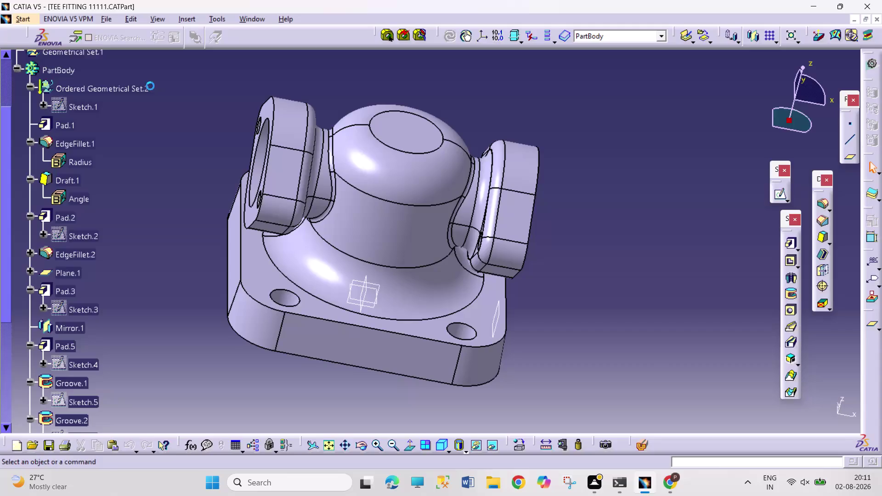
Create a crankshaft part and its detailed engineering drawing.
Create a new part, Part2, in Part Design and select the yz plane.
click(29, 18)
click(45, 45)
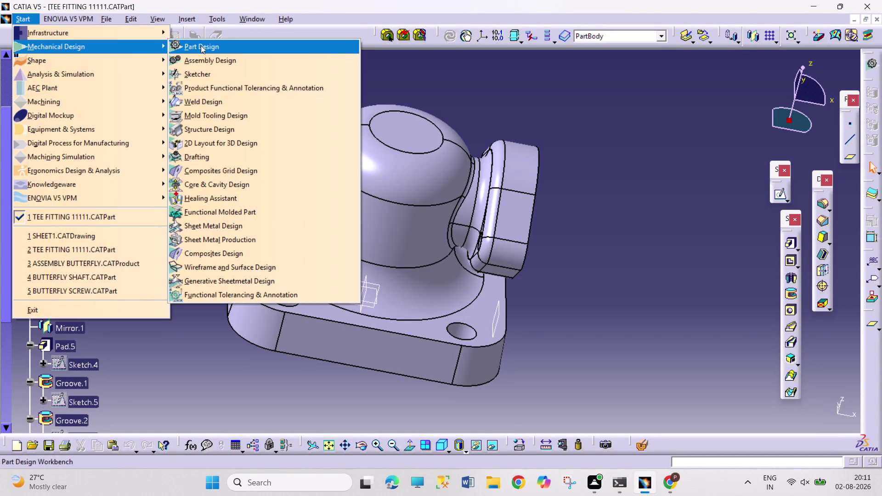
click(240, 45)
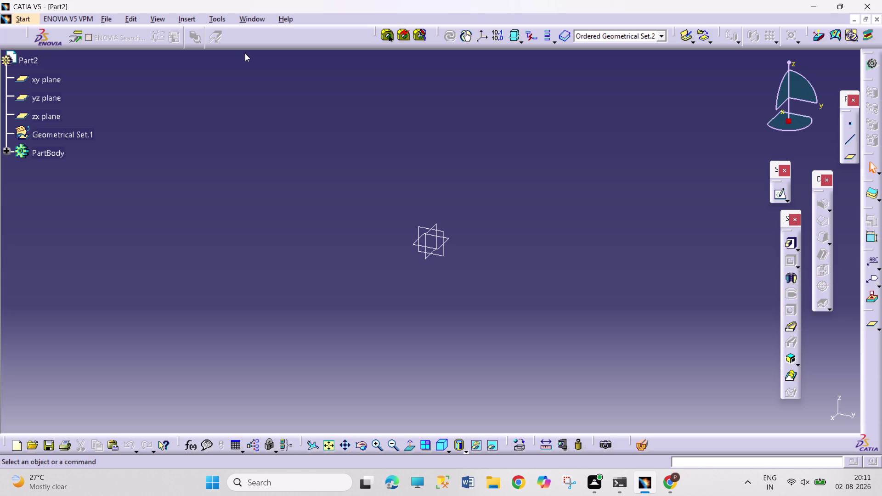
click(443, 233)
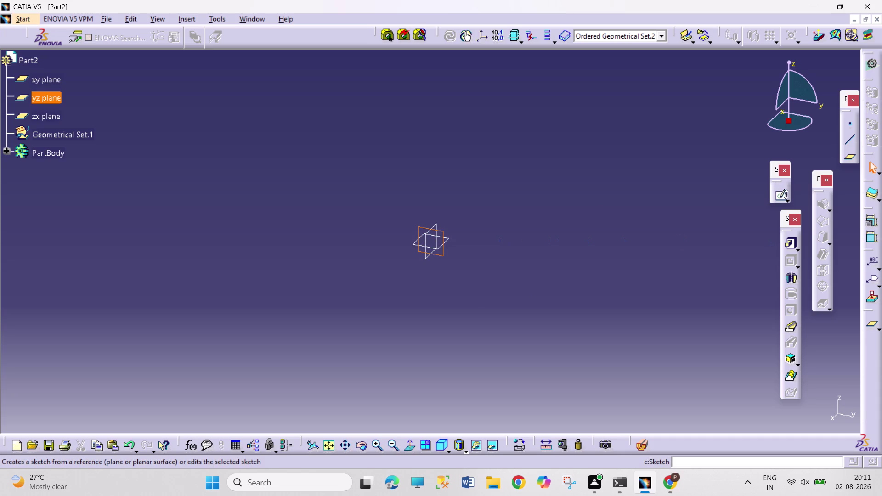
Start a sketch on the yz plane and draw a circle centred on the origin.
click(773, 195)
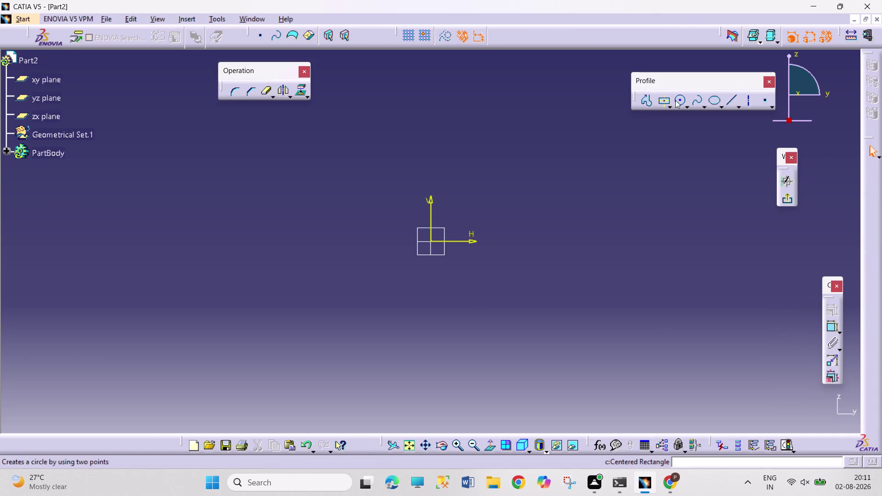
click(681, 99)
click(428, 241)
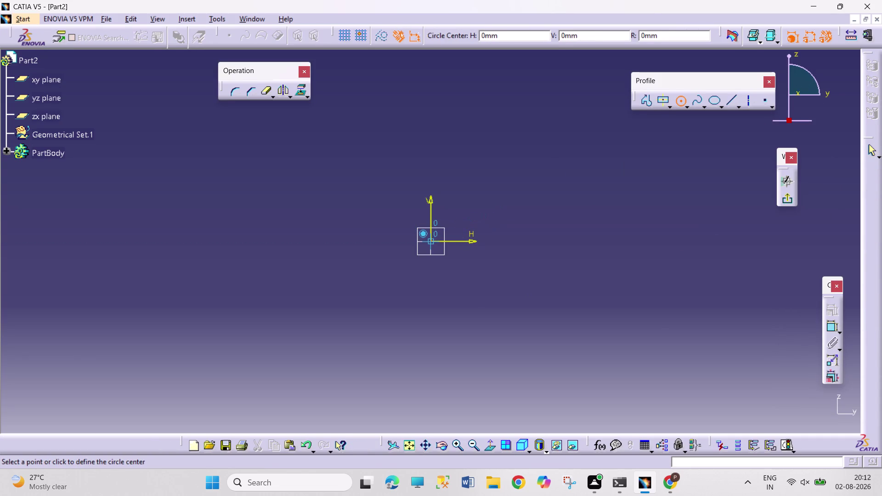
click(472, 295)
click(832, 326)
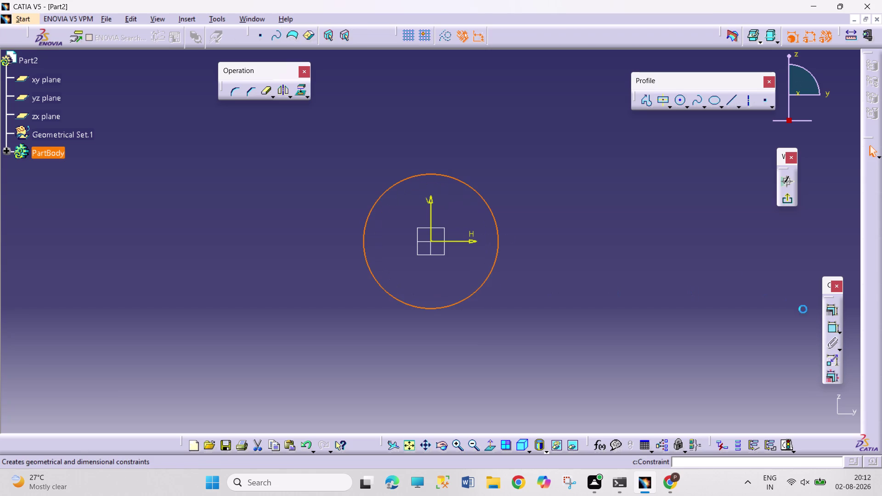
Dimension the circle to radius 60, then exit and re-enter the sketch.
click(561, 193)
double_click(566, 195)
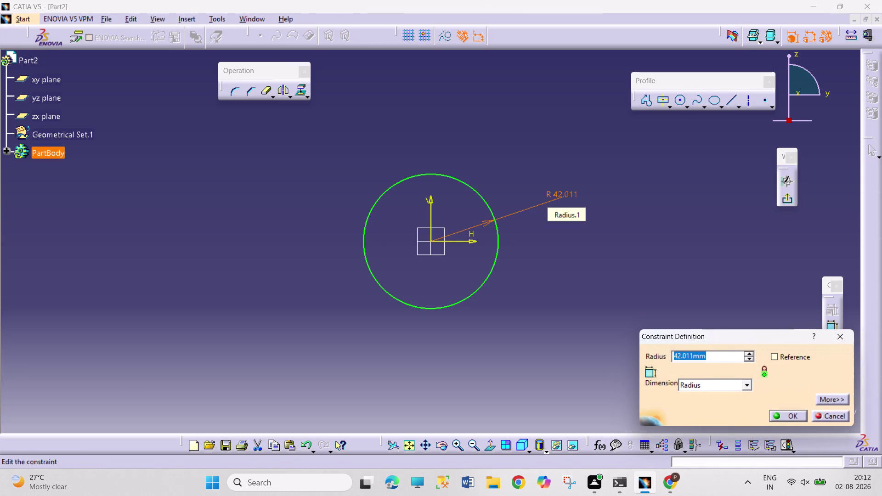
text(60)
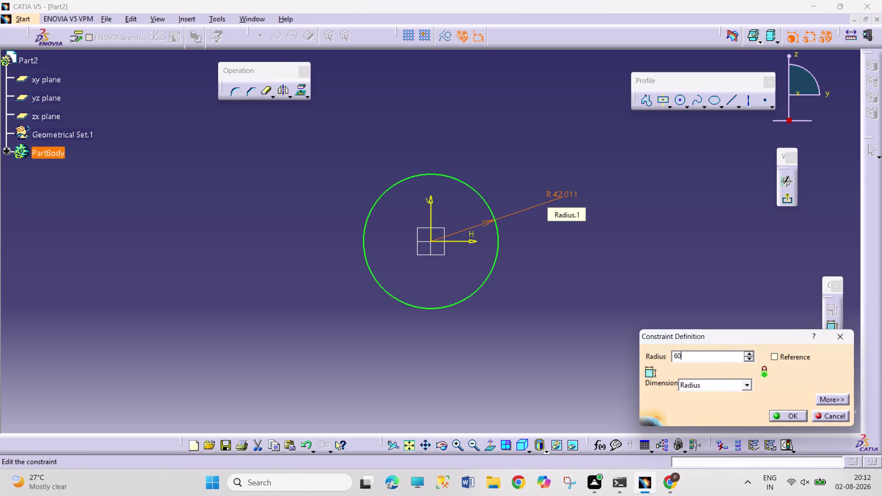
key(Return)
drag(695, 283, 702, 280)
click(787, 203)
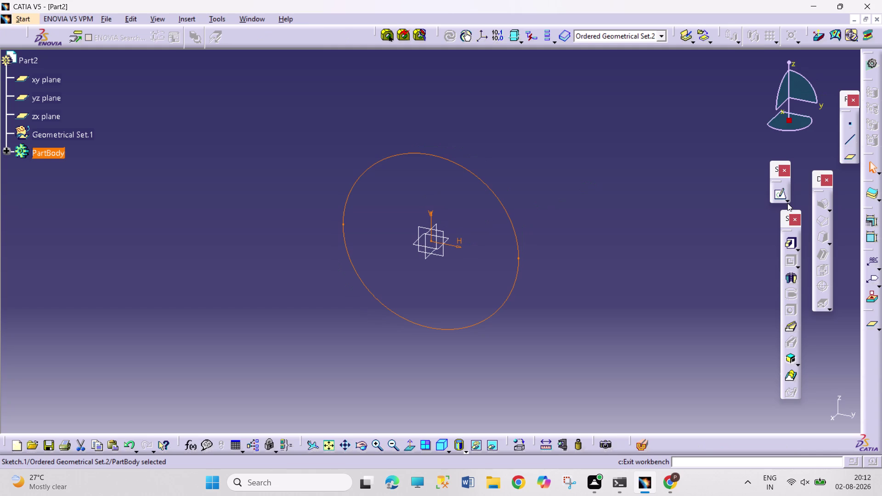
click(777, 195)
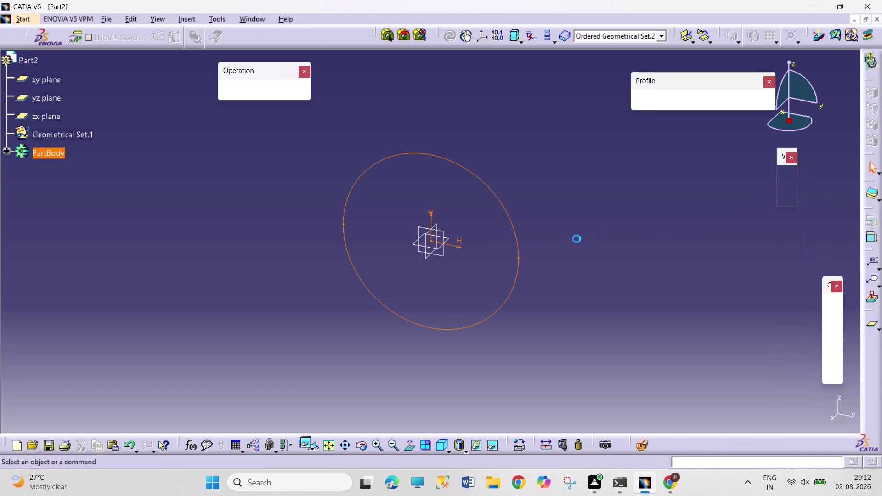
click(679, 105)
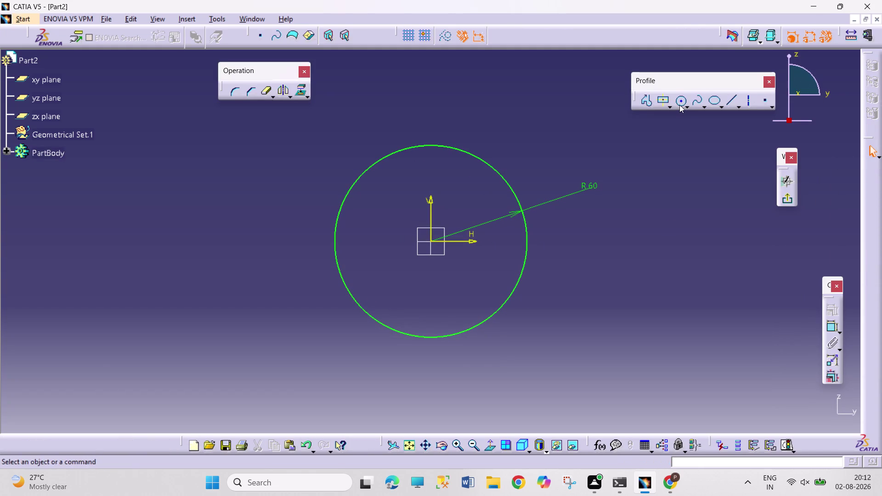
Draw a concentric inner circle at the origin and set its radius to 40.
click(429, 242)
click(461, 311)
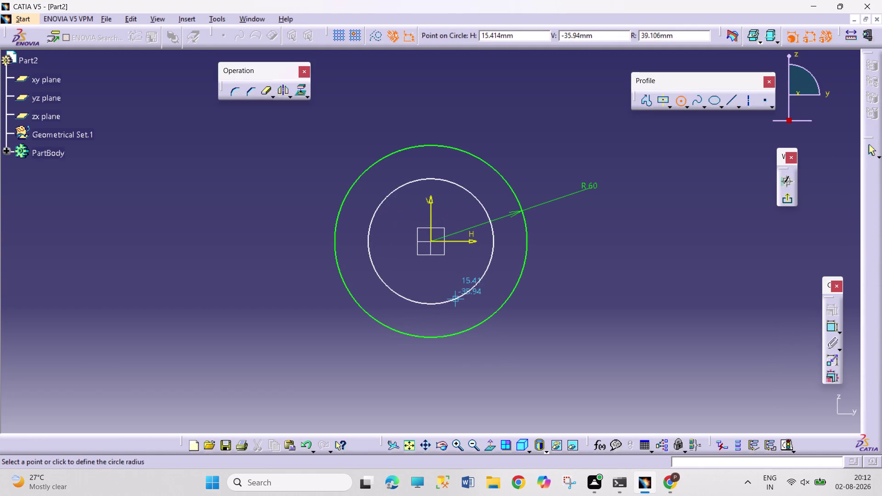
click(831, 325)
click(565, 273)
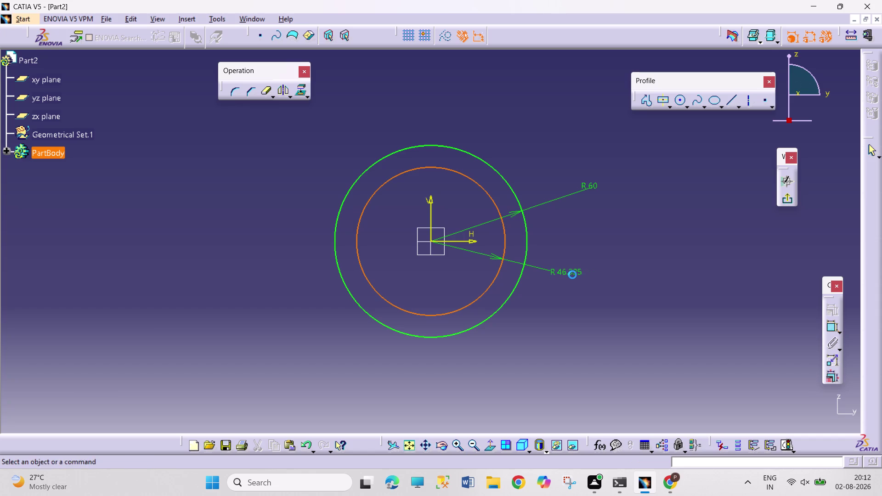
double_click(572, 275)
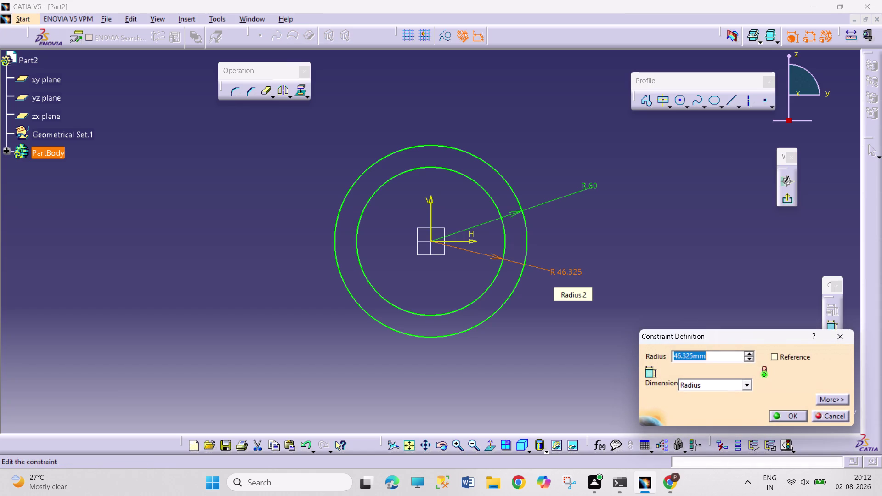
text(80)
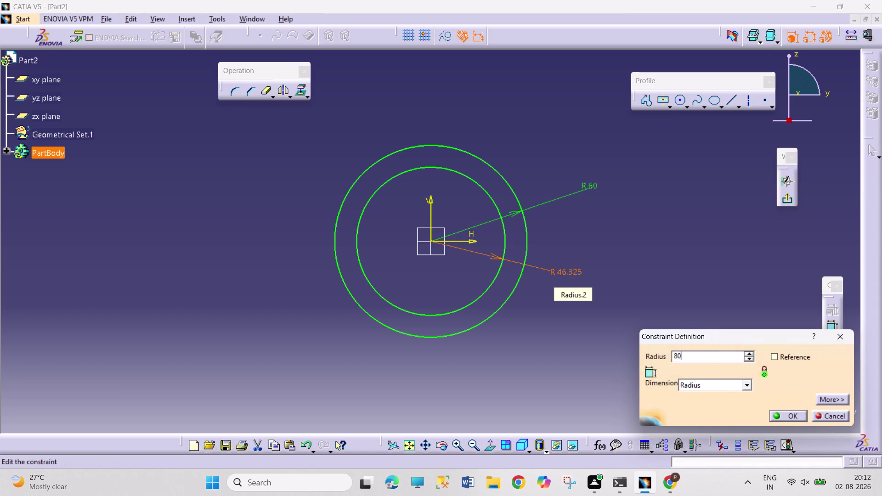
key(BackSpace)
key(BackSpace)
text(40)
key(Return)
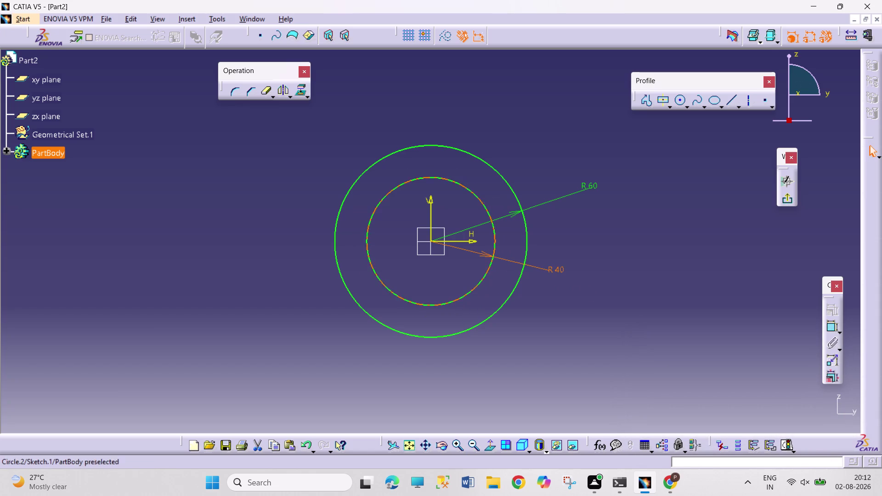
Convert the 40 mm inner circle into construction geometry.
click(488, 268)
click(825, 309)
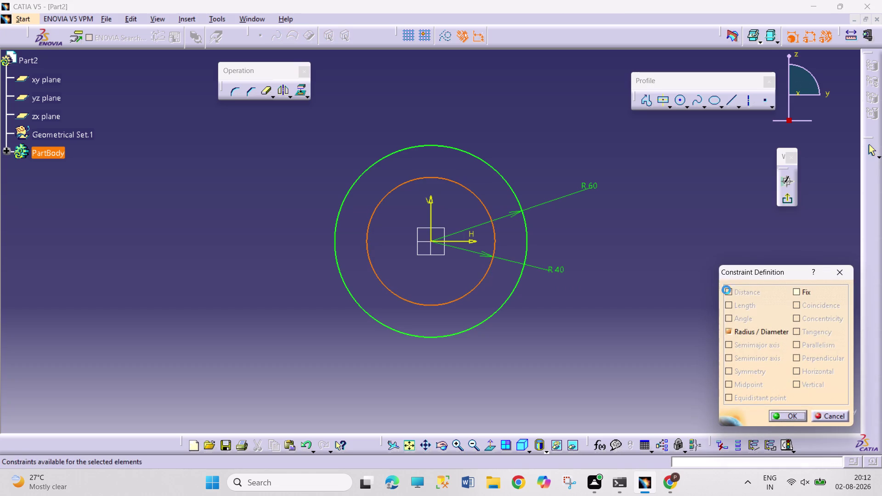
click(831, 271)
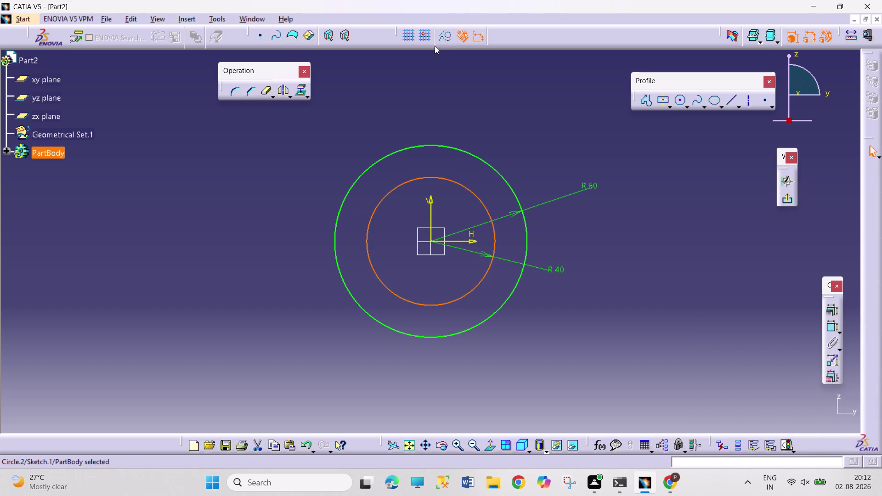
click(440, 39)
click(506, 121)
click(445, 40)
click(507, 119)
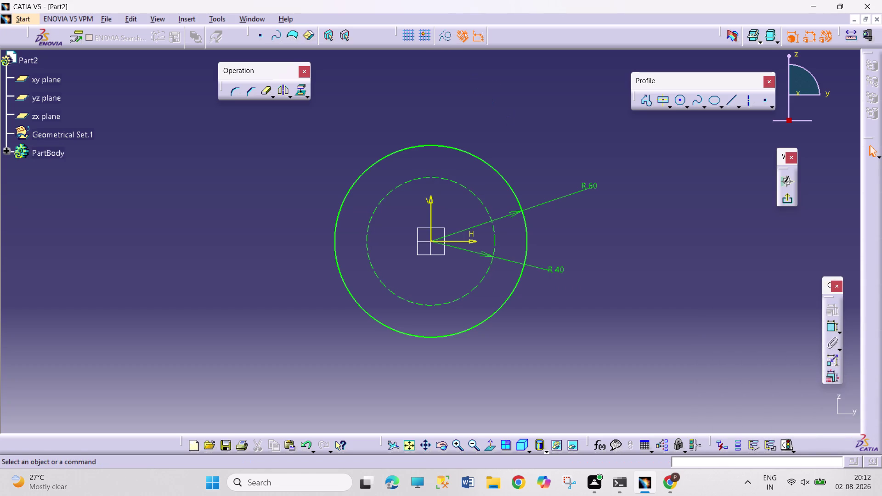
click(678, 100)
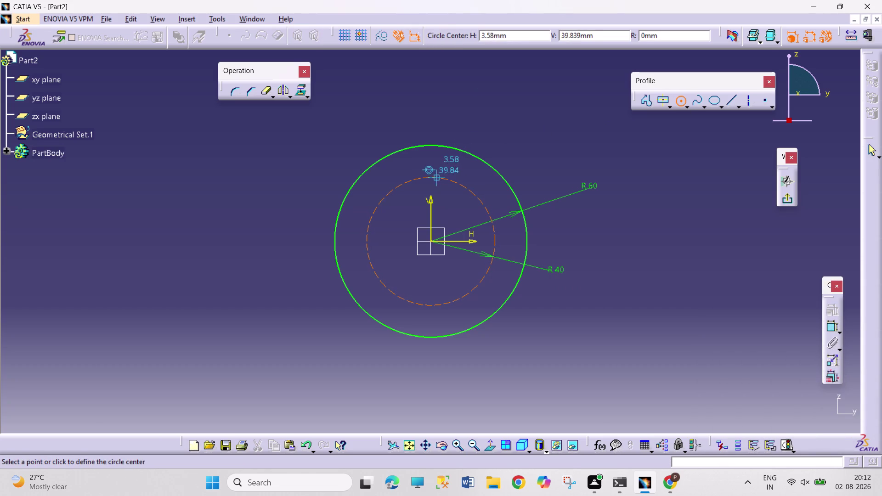
Draw a small circle atop the construction circle and set its radius to 6.
click(430, 177)
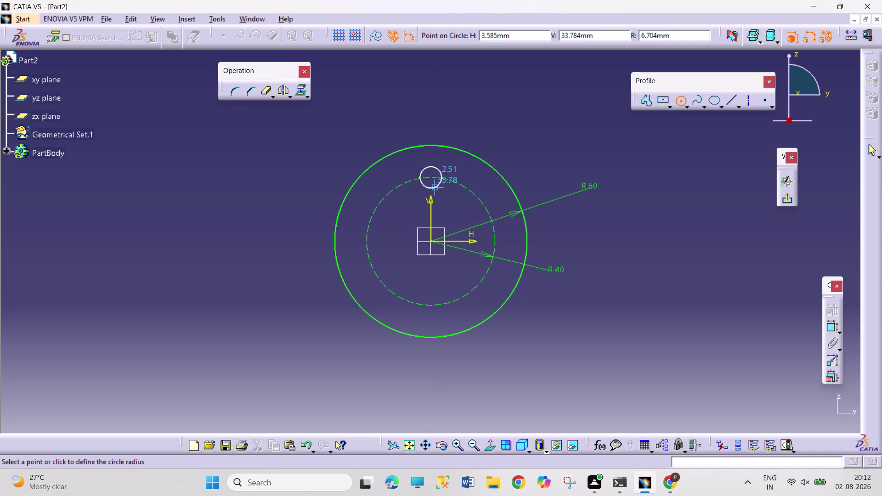
click(436, 189)
click(832, 327)
click(493, 114)
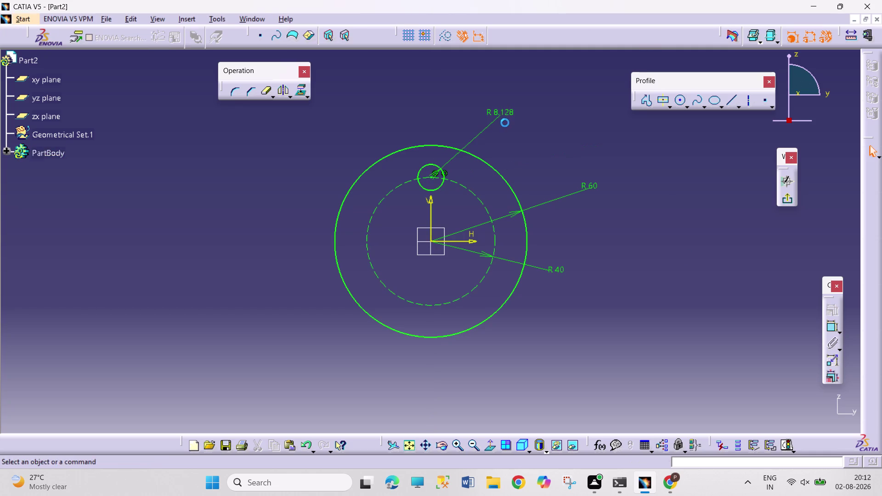
double_click(505, 113)
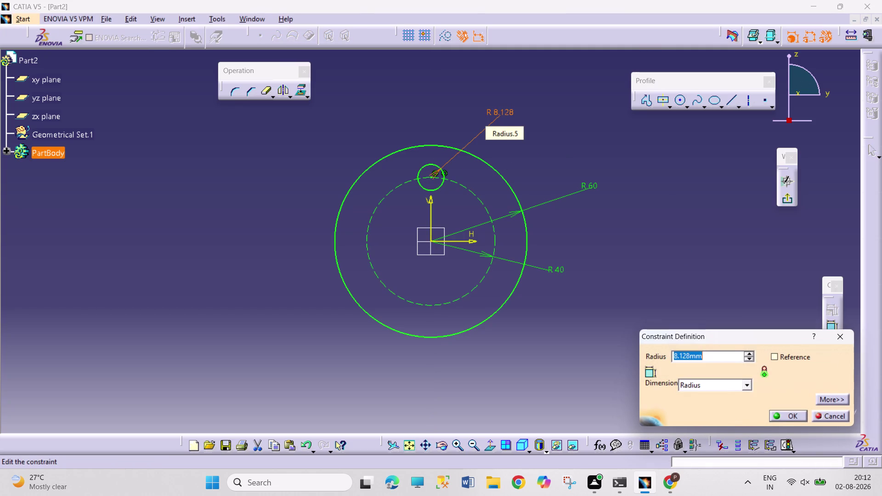
text(12)
key(Return)
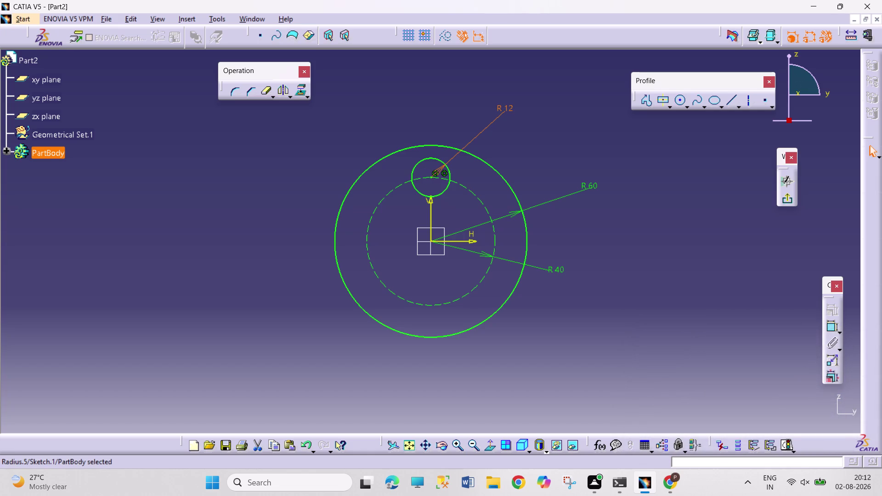
double_click(511, 103)
key(6)
key(Return)
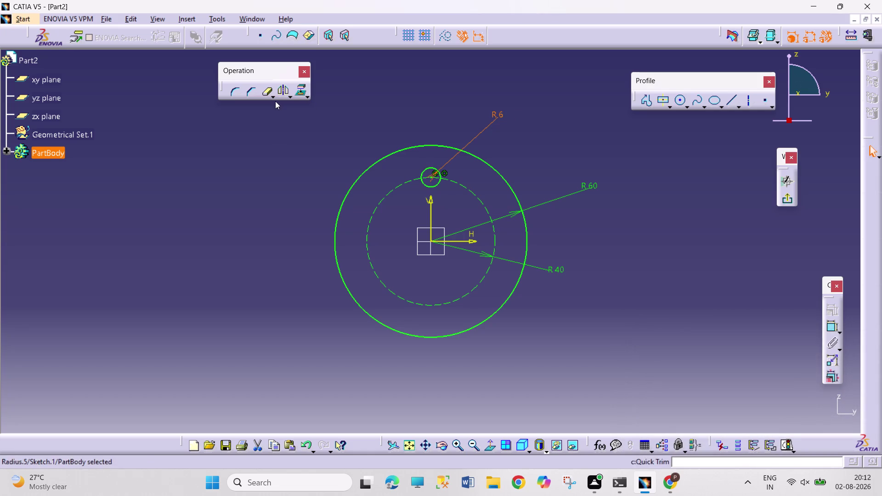
click(292, 94)
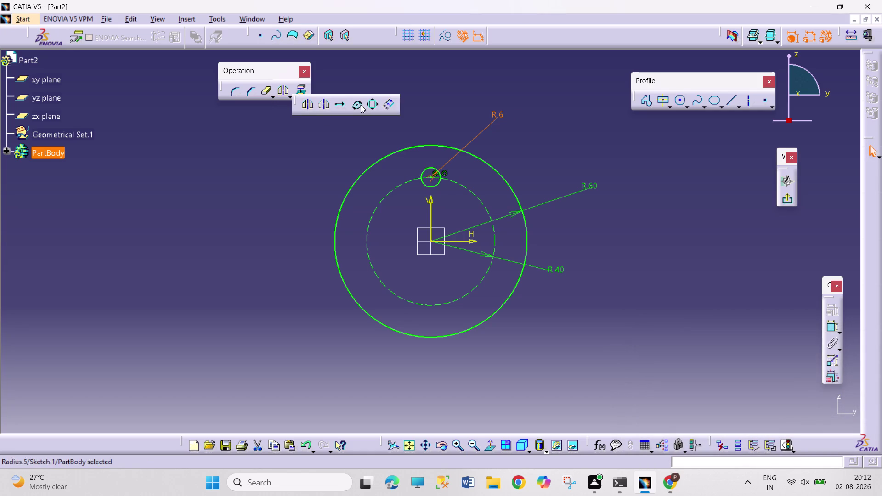
Rotate-duplicate the hole circle about the origin: 3 instances at 90 degrees.
click(354, 104)
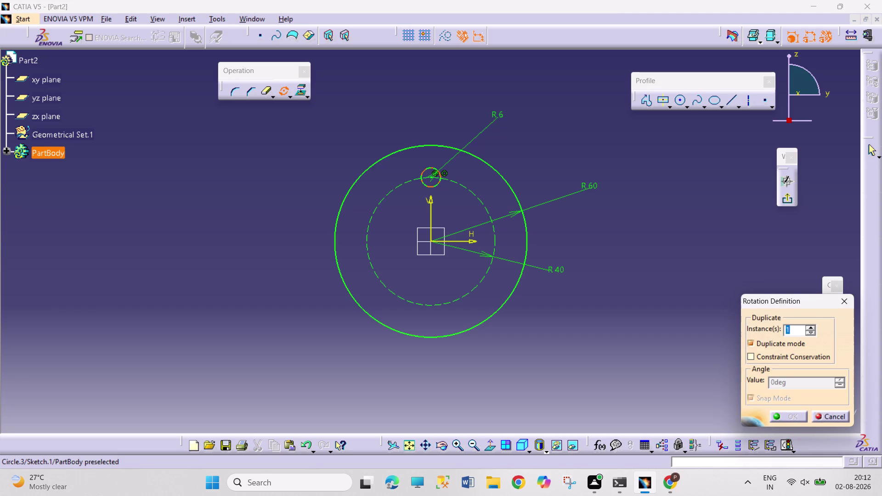
click(434, 186)
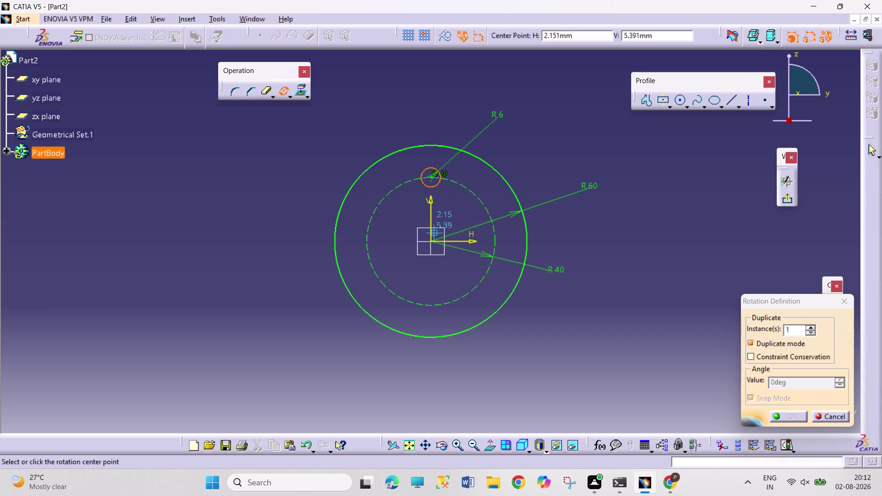
click(432, 242)
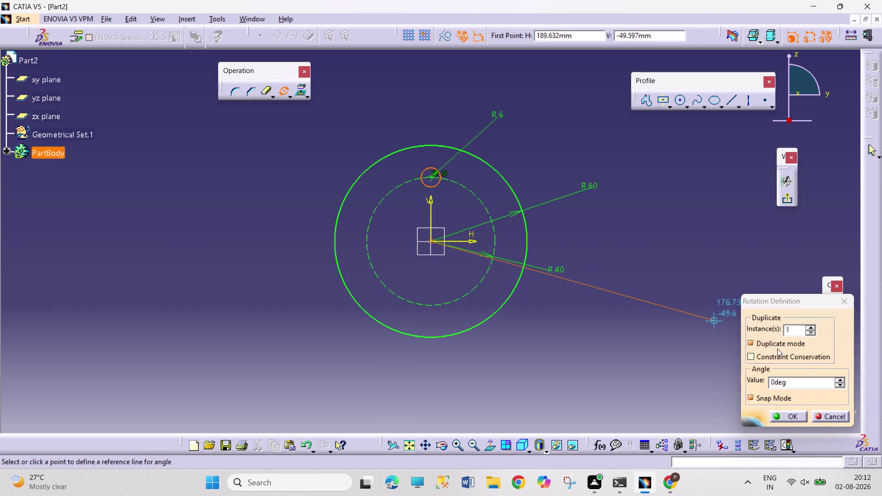
click(807, 325)
click(808, 325)
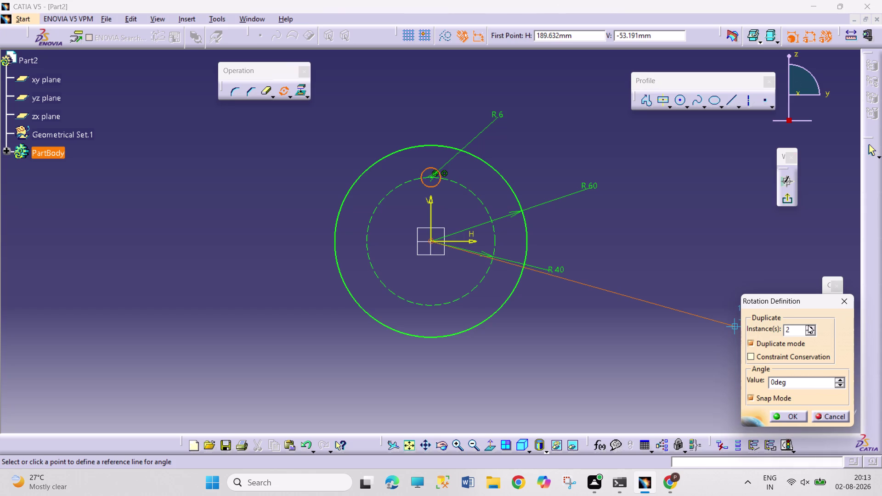
click(809, 326)
drag(772, 383, 751, 380)
text(90)
key(Return)
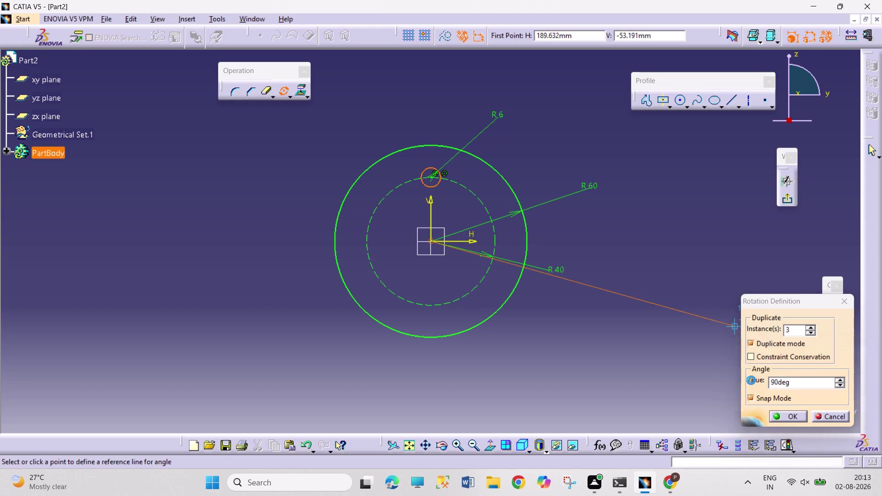
click(788, 202)
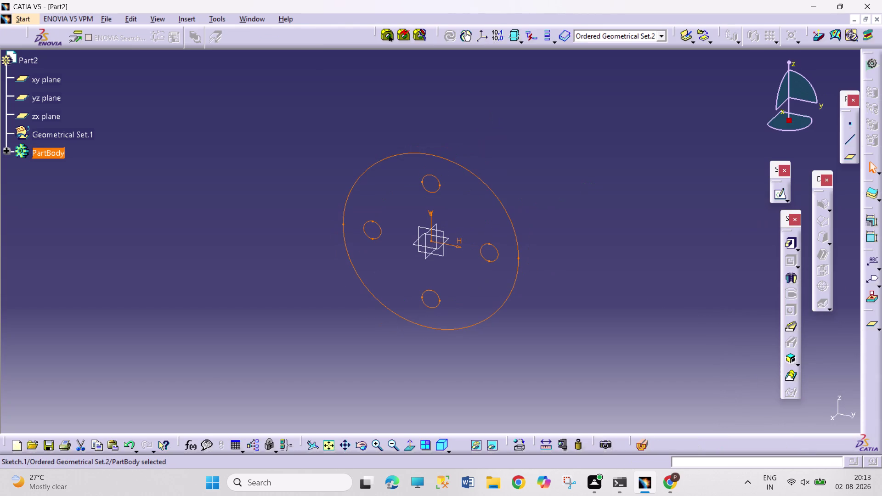
Pad the flange sketch with a length of 16 mm.
click(788, 246)
click(529, 264)
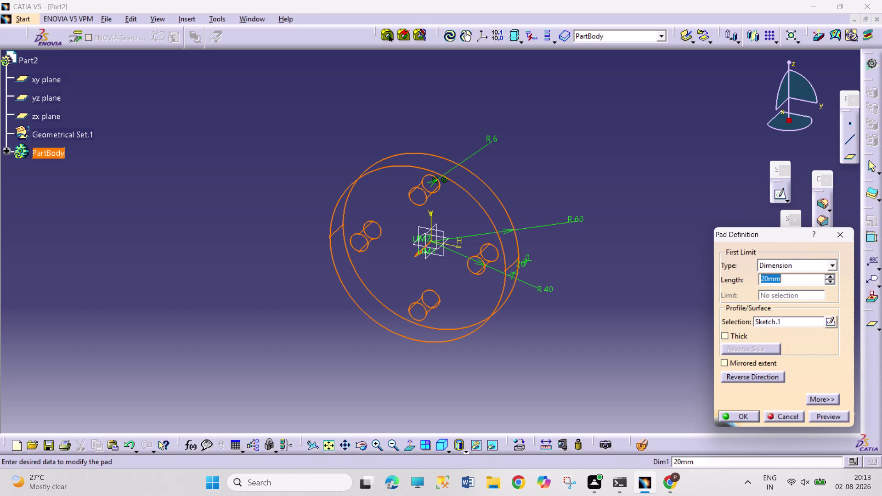
text(16)
key(Return)
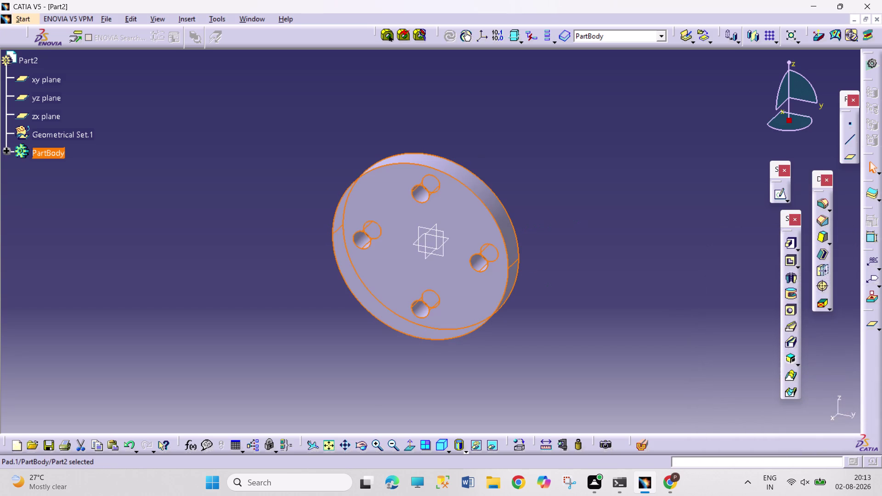
click(579, 107)
Sketch on the flange's front face a circle centred at the origin, dimensioned 50.
click(476, 205)
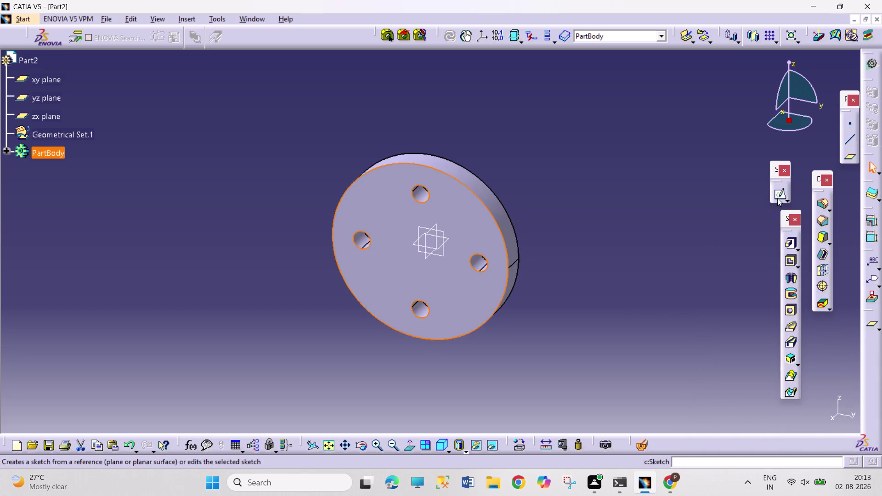
click(777, 198)
click(685, 98)
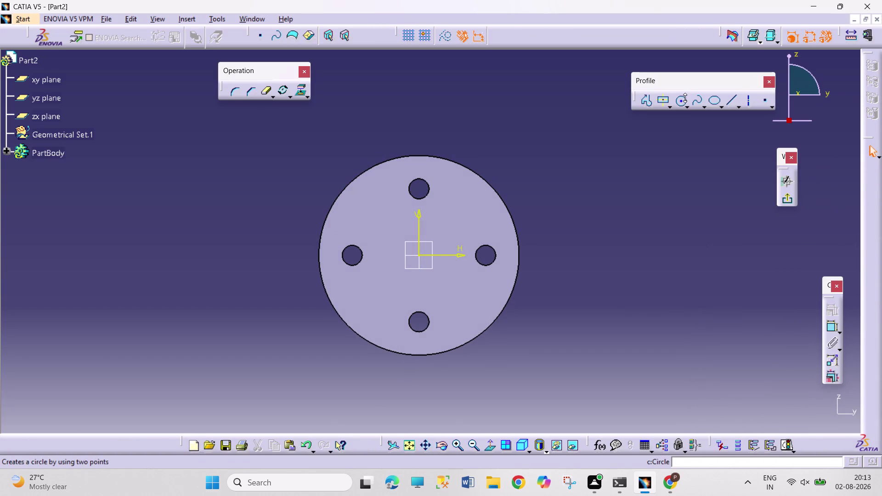
double_click(681, 102)
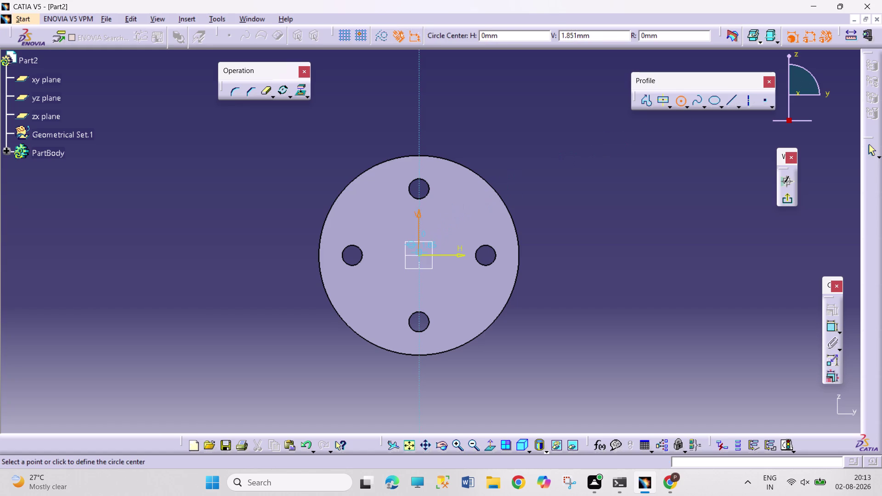
click(418, 253)
click(442, 280)
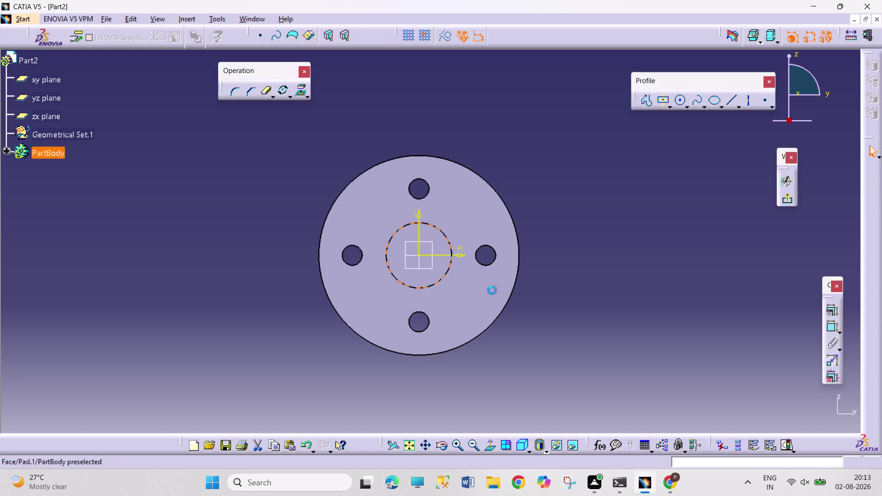
click(828, 328)
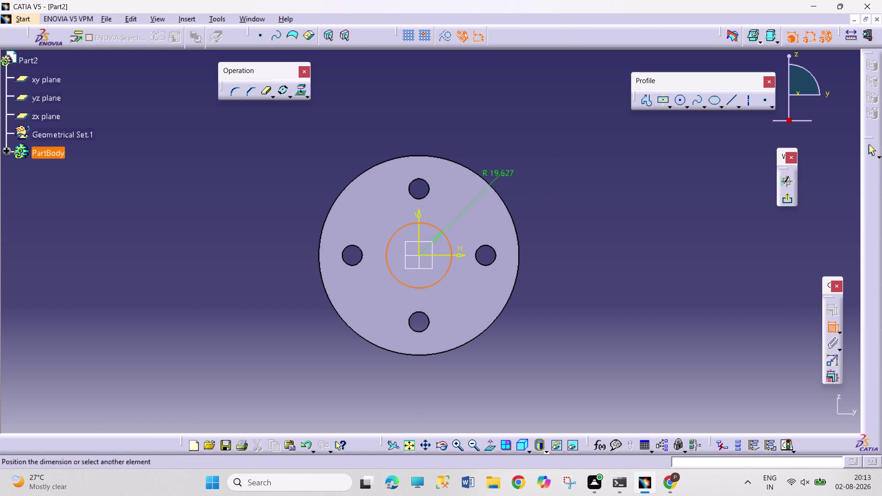
click(502, 177)
double_click(511, 171)
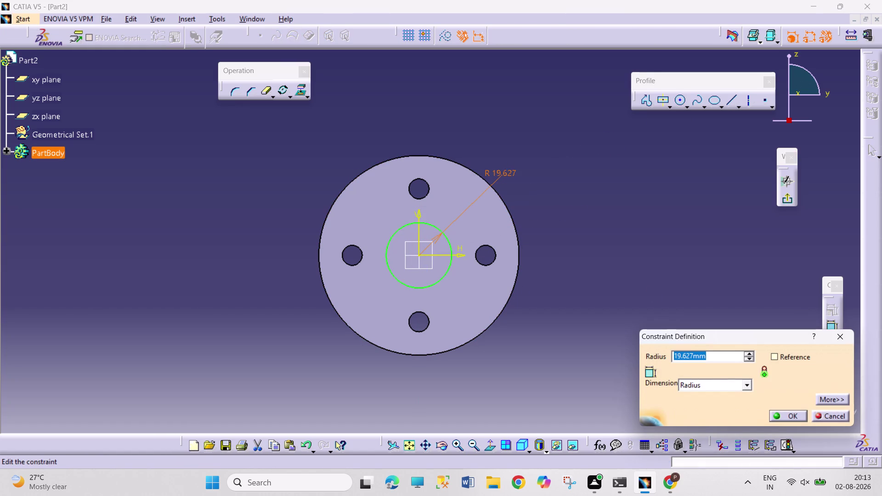
text(50)
key(Return)
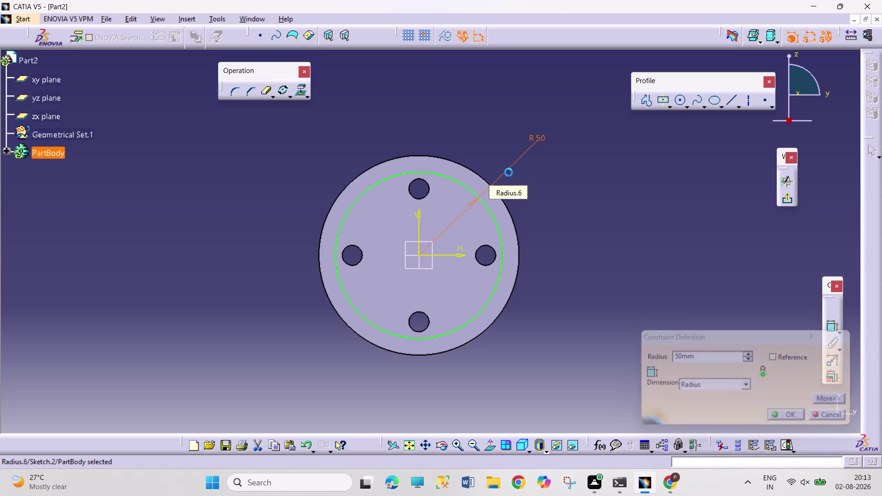
Change the circle's dimension to a 50 mm diameter and exit the sketch.
double_click(543, 136)
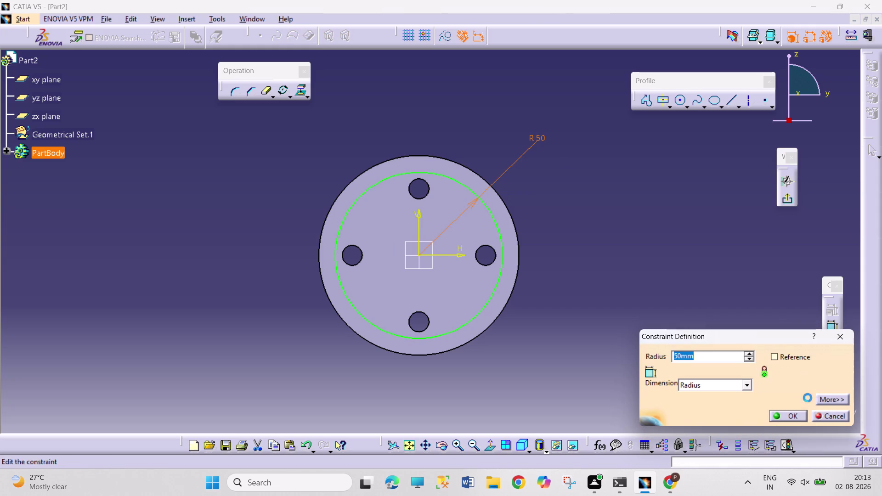
click(748, 387)
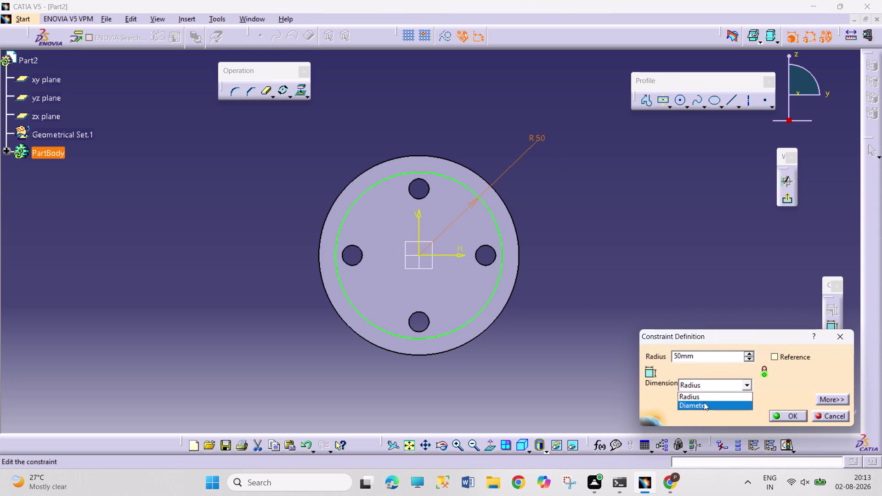
click(703, 402)
drag(683, 354, 662, 351)
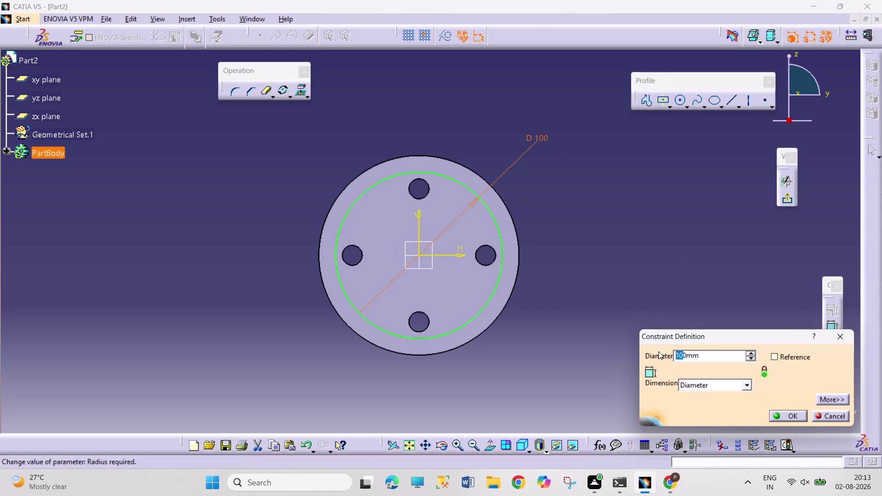
key(5)
key(Return)
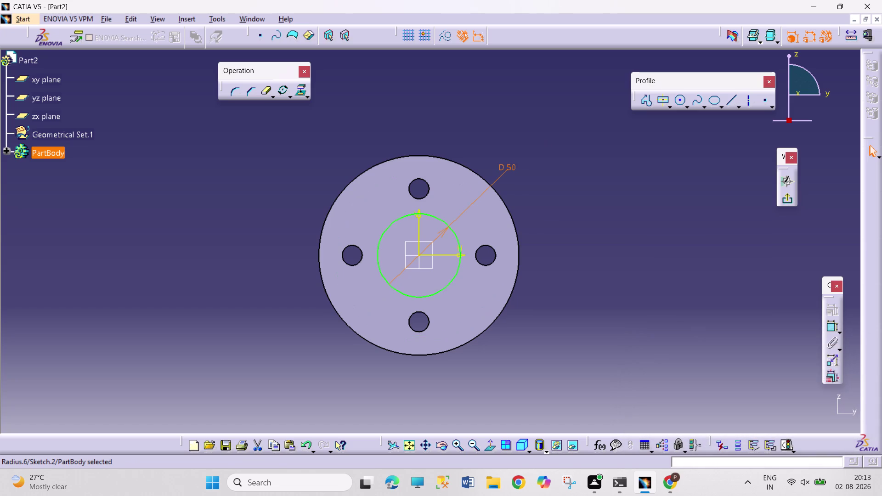
click(788, 199)
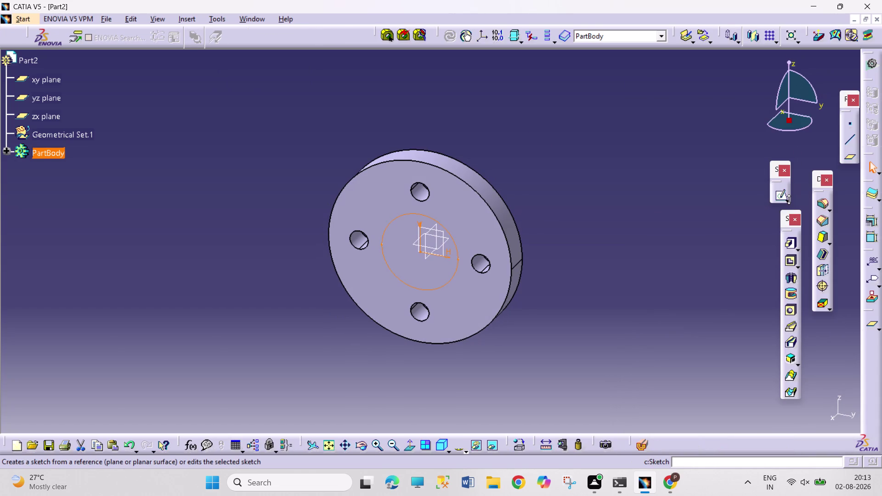
Pad the 50 mm circle sketch into a cylindrical boss and select its end face.
click(787, 246)
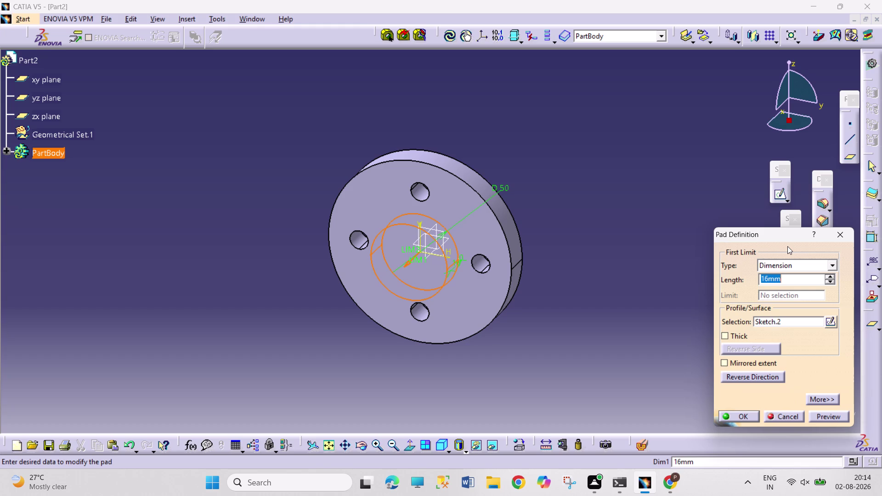
key(6)
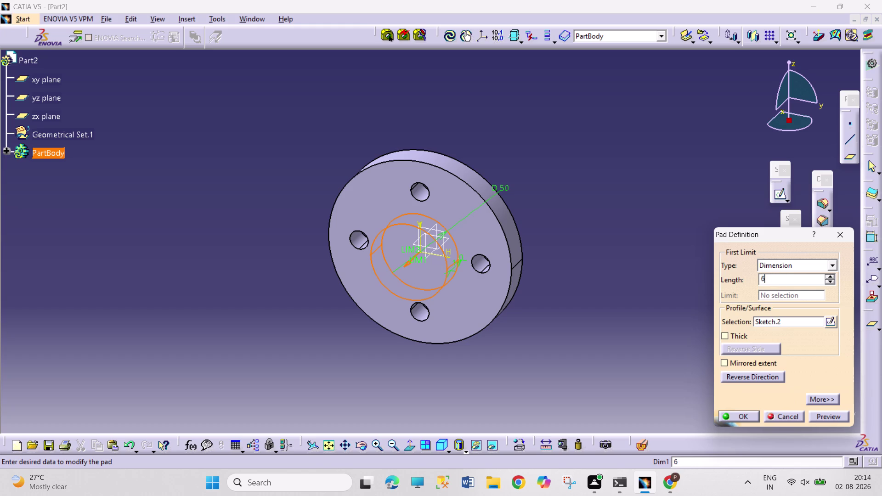
key(2)
click(729, 413)
click(659, 249)
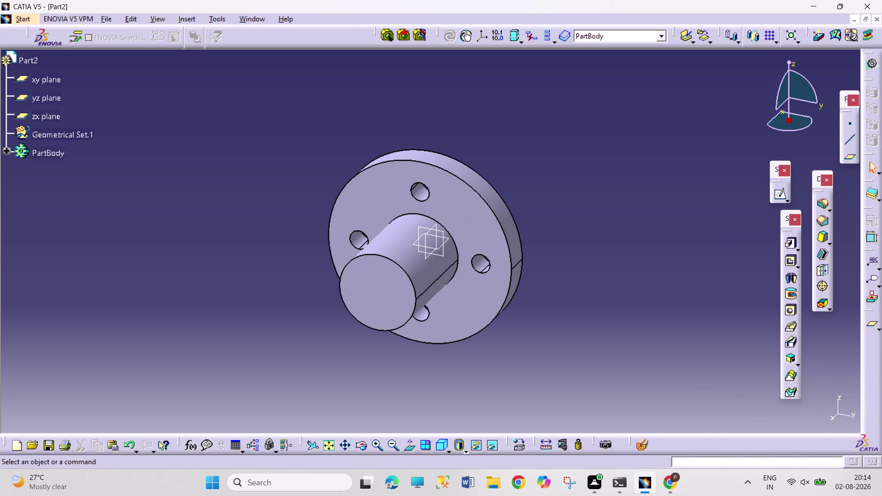
click(384, 285)
Sketch a centred circle through the hole centres on the boss face and dimension its diameter.
click(779, 192)
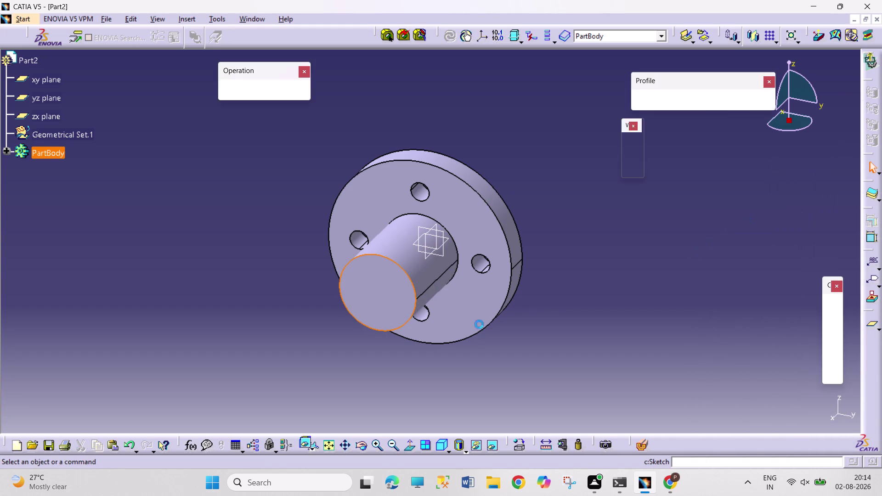
click(406, 448)
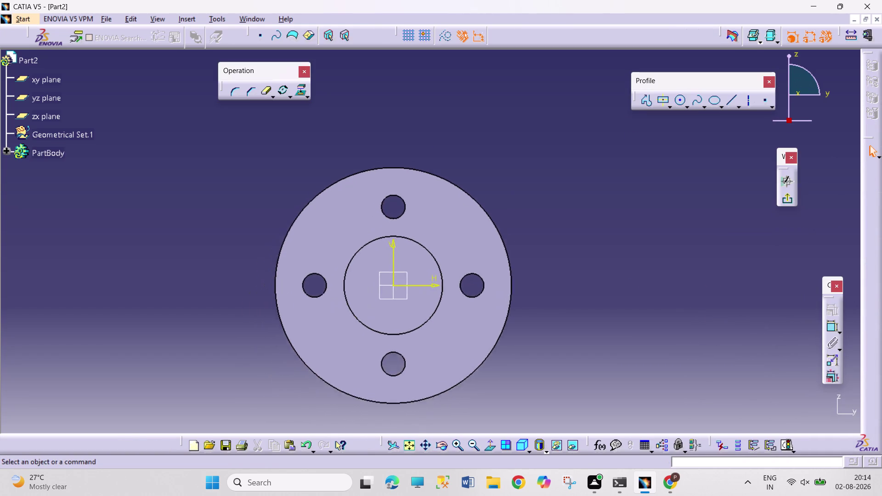
click(679, 101)
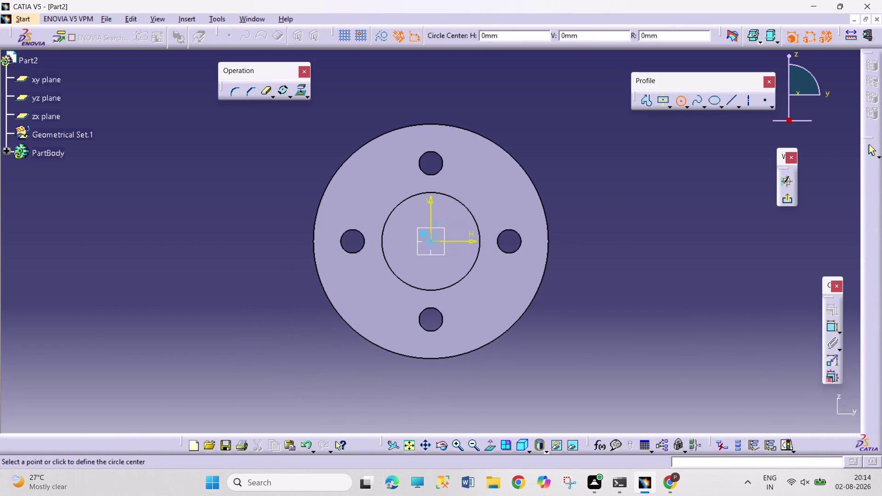
click(430, 240)
click(472, 303)
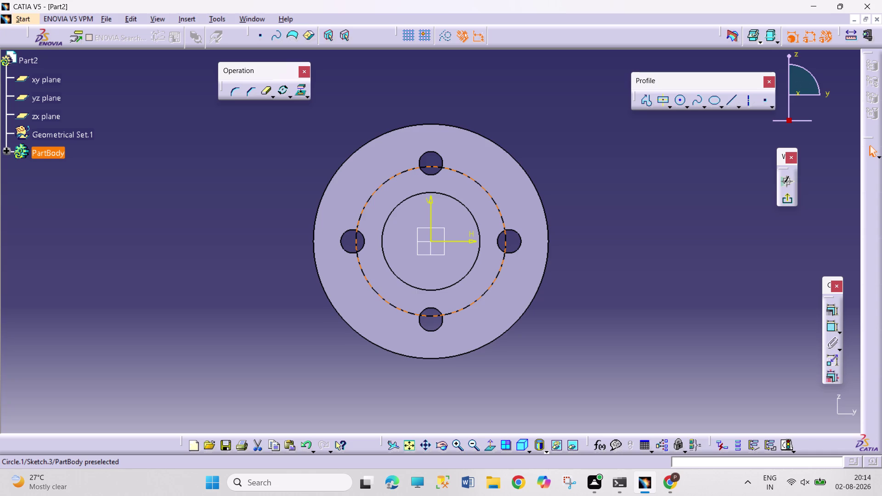
click(828, 327)
click(557, 127)
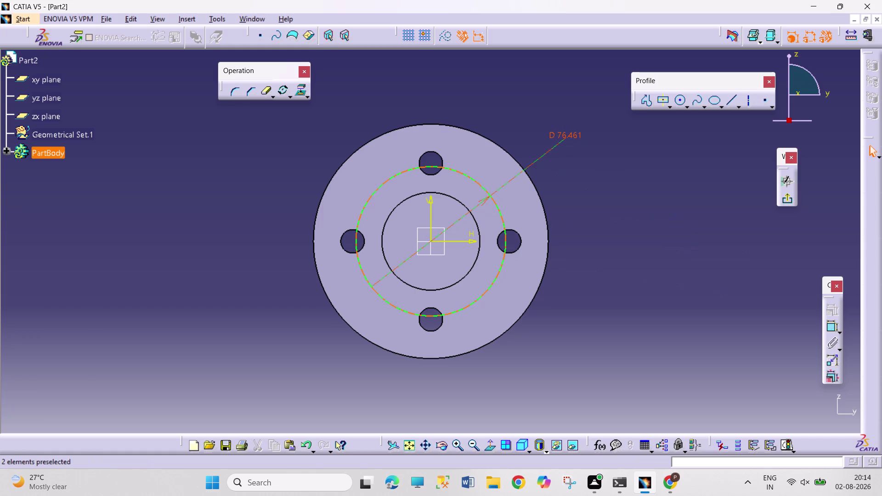
double_click(573, 134)
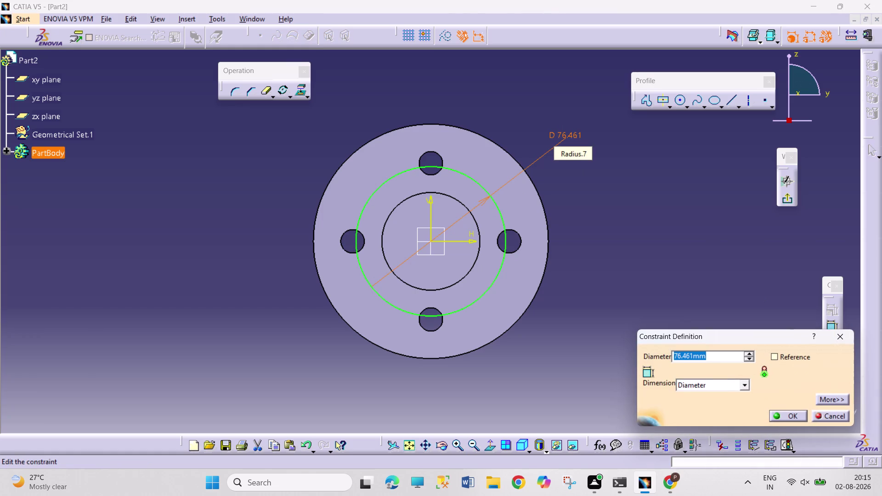